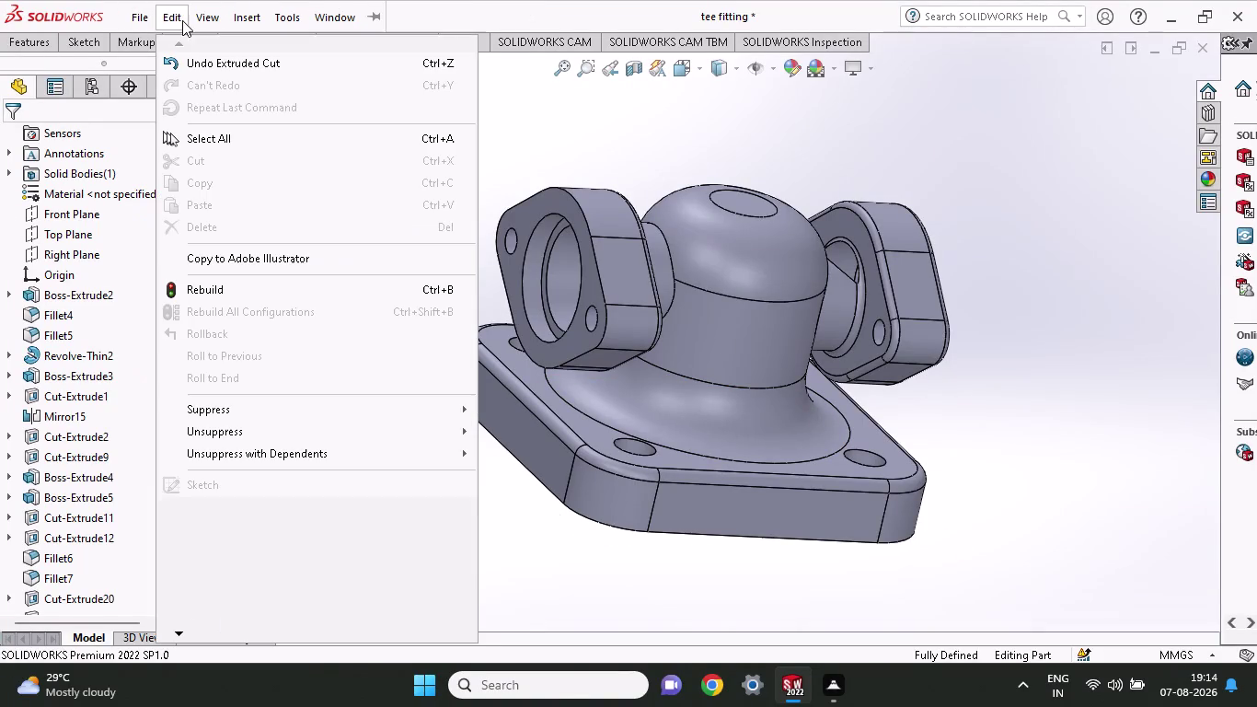
Save the tee fitting under its current name and SLDPRT type, replacing tee fitting.SLDPRT.
click(130, 21)
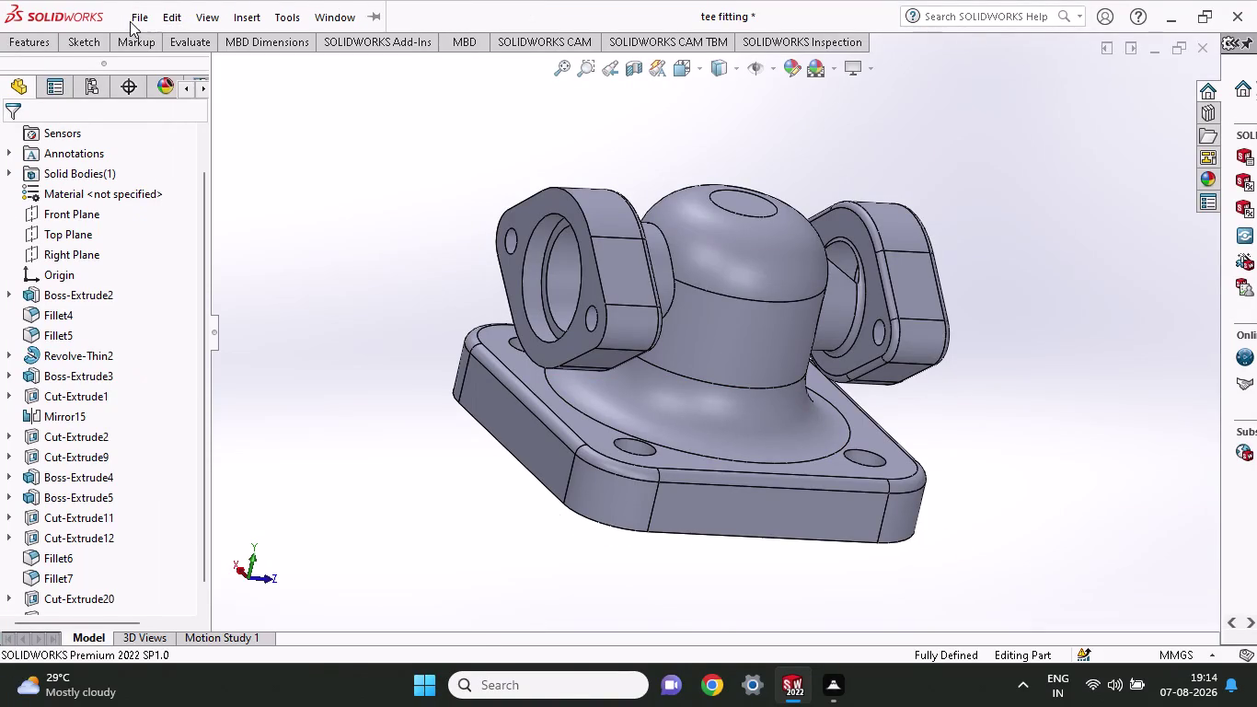
click(177, 239)
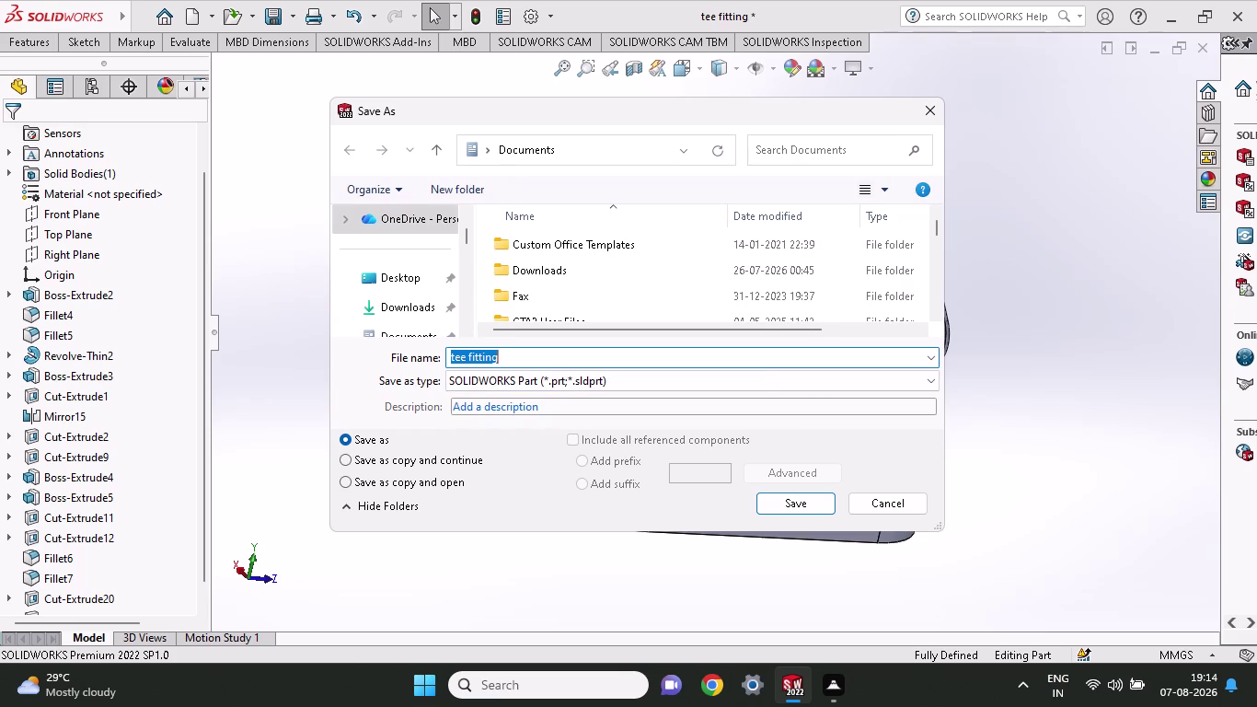
click(800, 508)
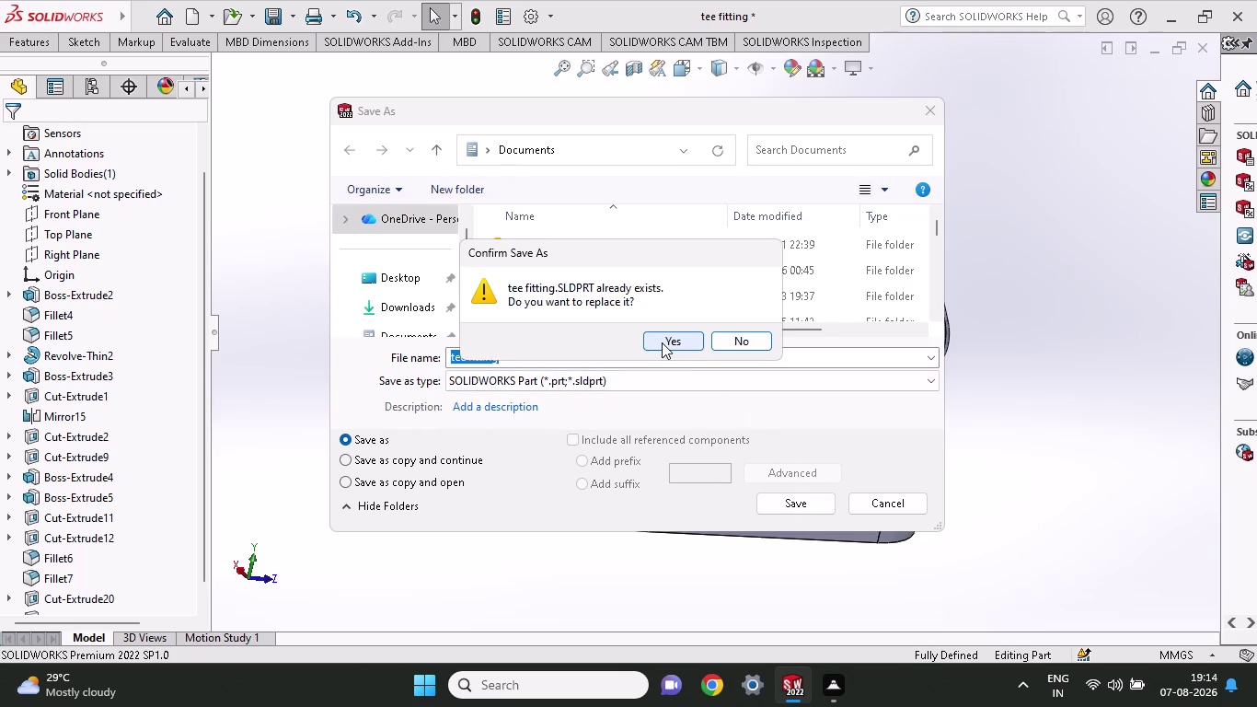
click(661, 342)
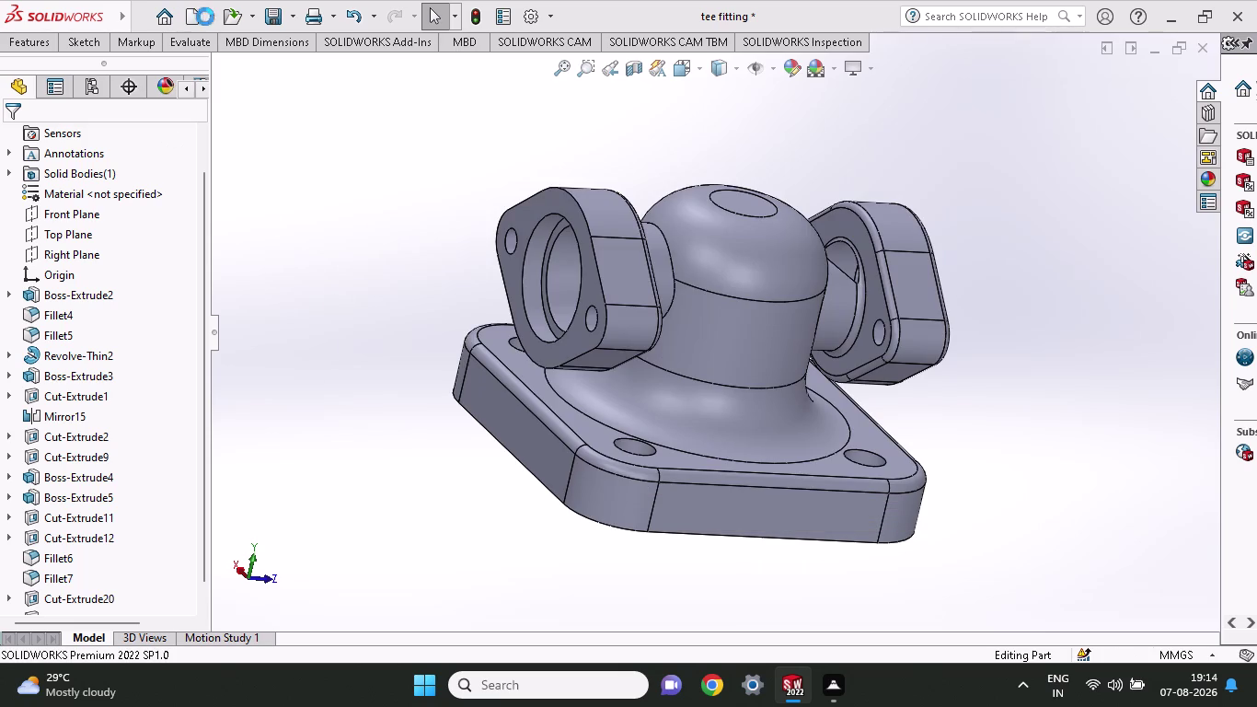
click(296, 23)
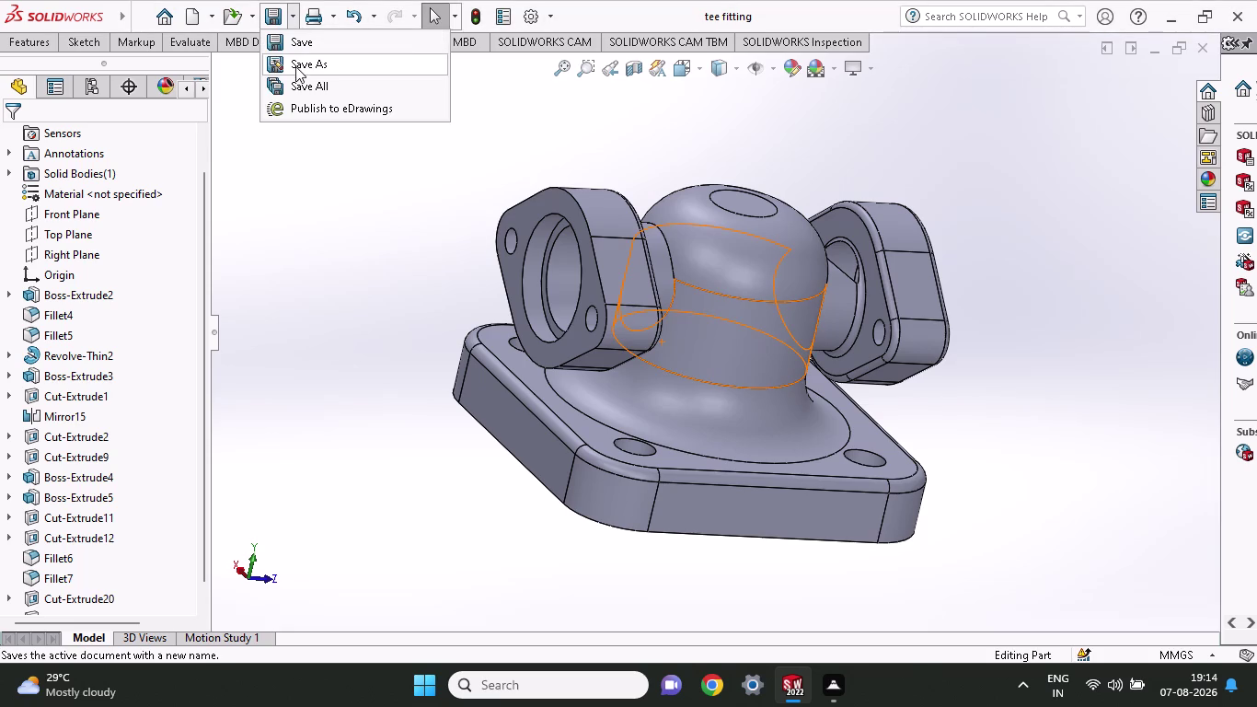
Save the tee fitting under its current name as Adobe Portable Document Format (*.pdf).
click(296, 66)
click(605, 384)
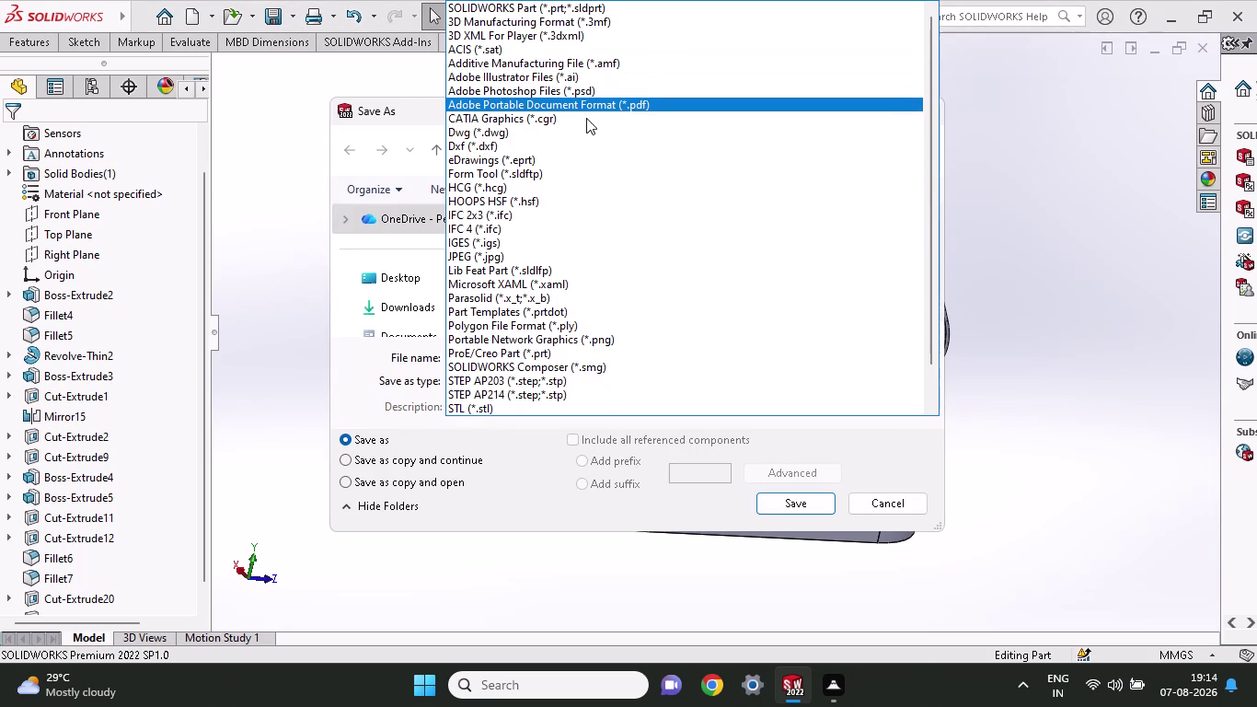
click(587, 109)
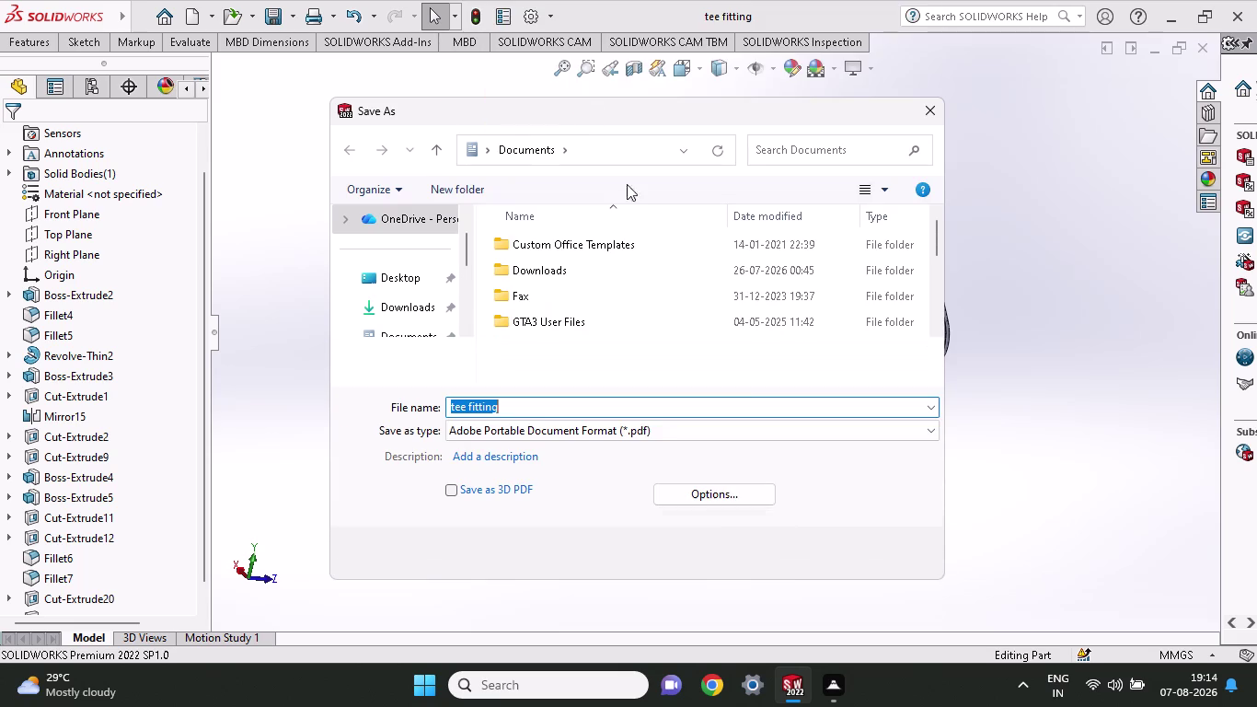
click(782, 550)
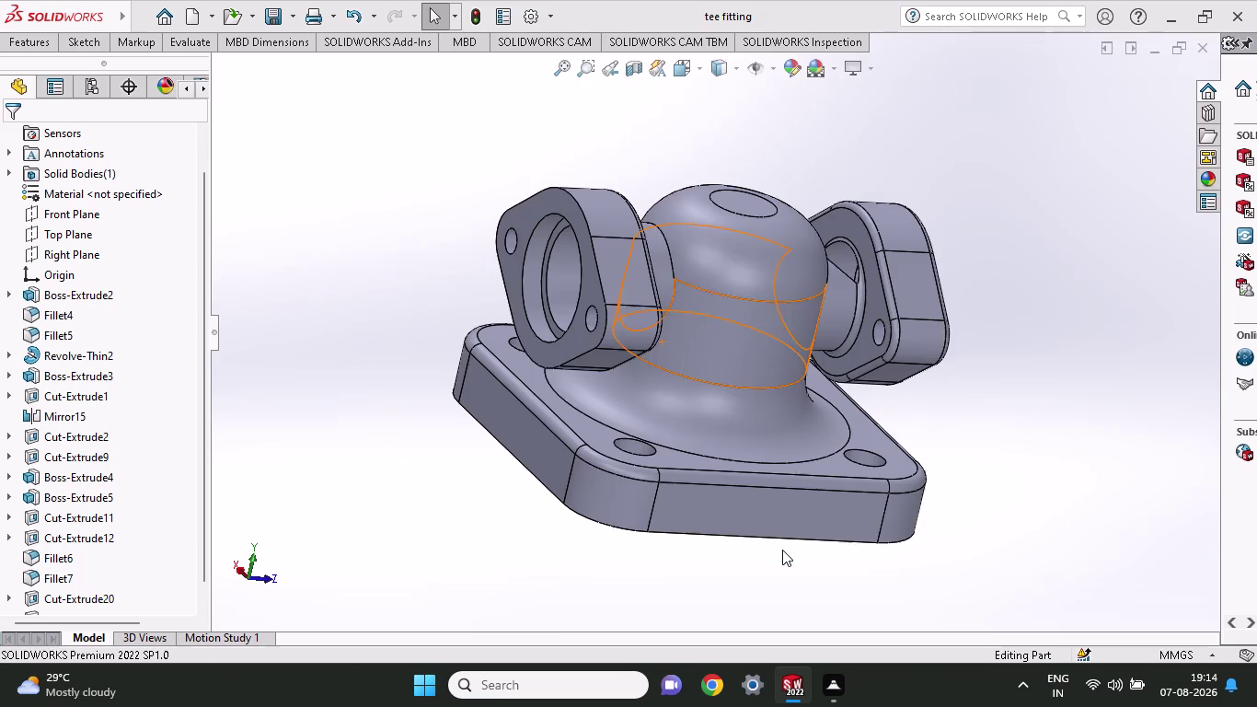